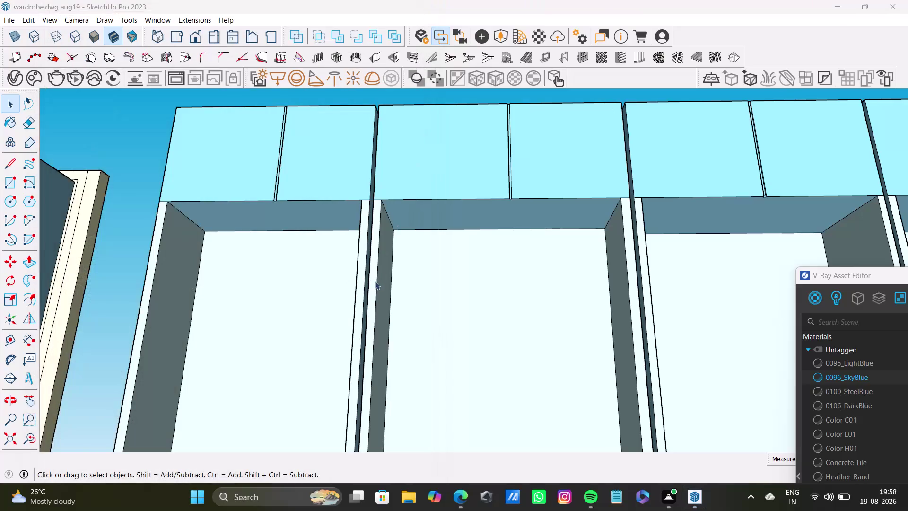
With Tape Measure, pull a horizontal guide from the compartment's top edge to just below the loft shutters.
scroll(down, 3)
middle_drag(324, 303, 365, 334)
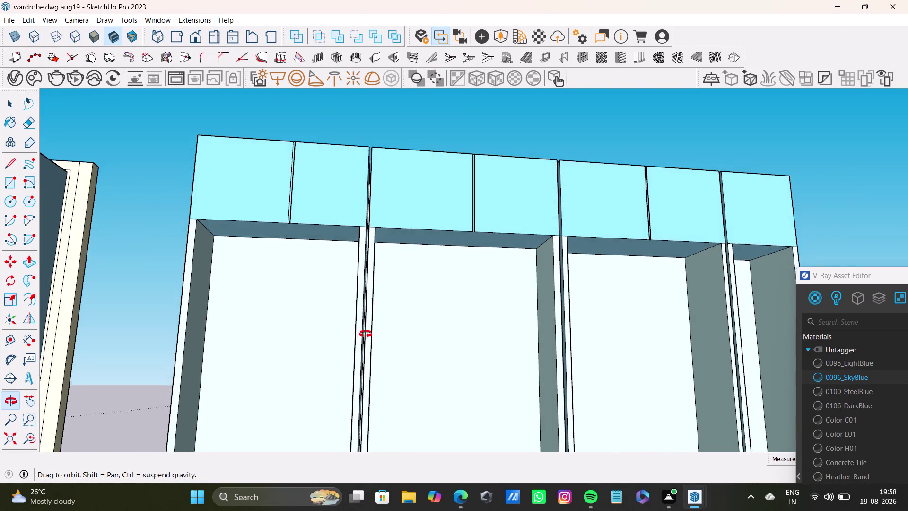
middle_drag(366, 334, 348, 324)
click(7, 334)
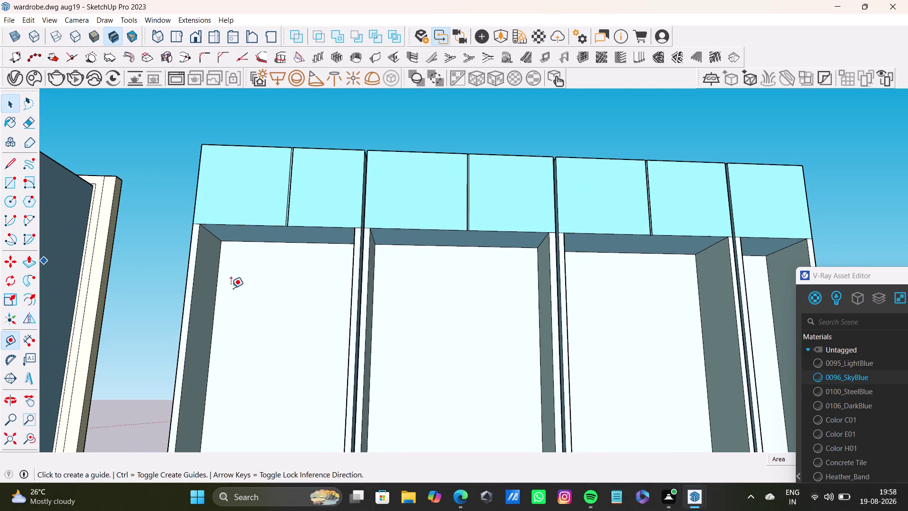
scroll(up, 3)
click(282, 240)
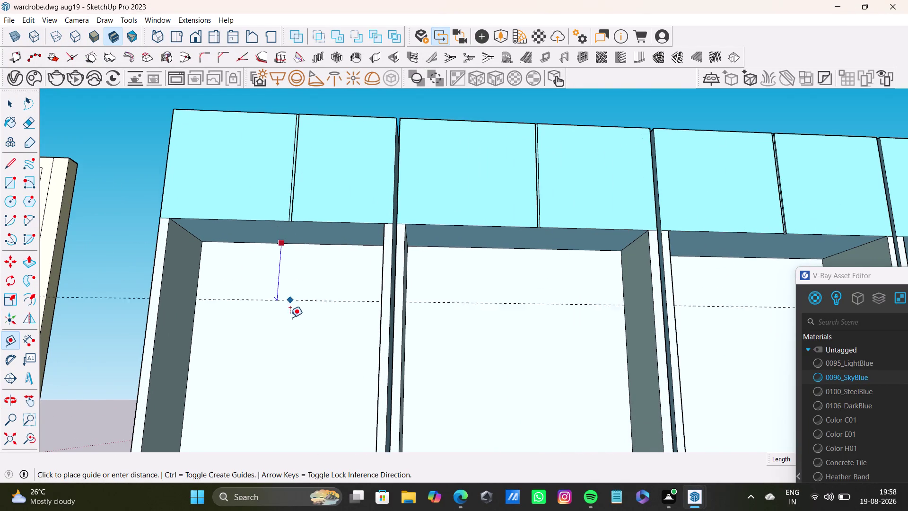
scroll(down, 3)
middle_drag(300, 344, 245, 404)
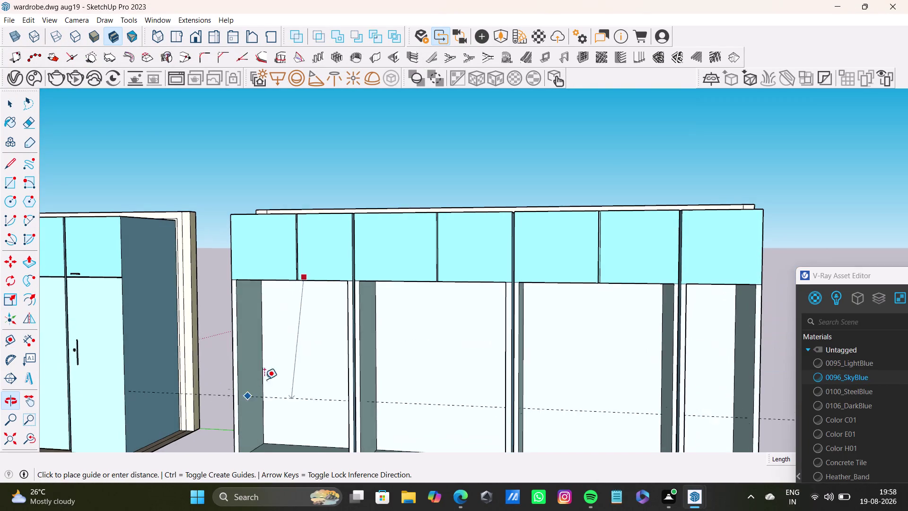
scroll(up, 3)
middle_drag(317, 328, 271, 336)
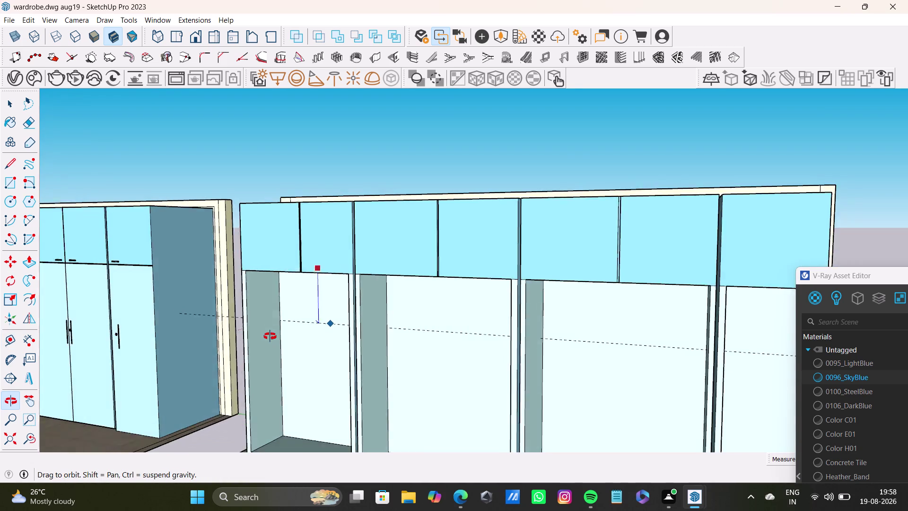
middle_drag(270, 337, 293, 333)
click(324, 321)
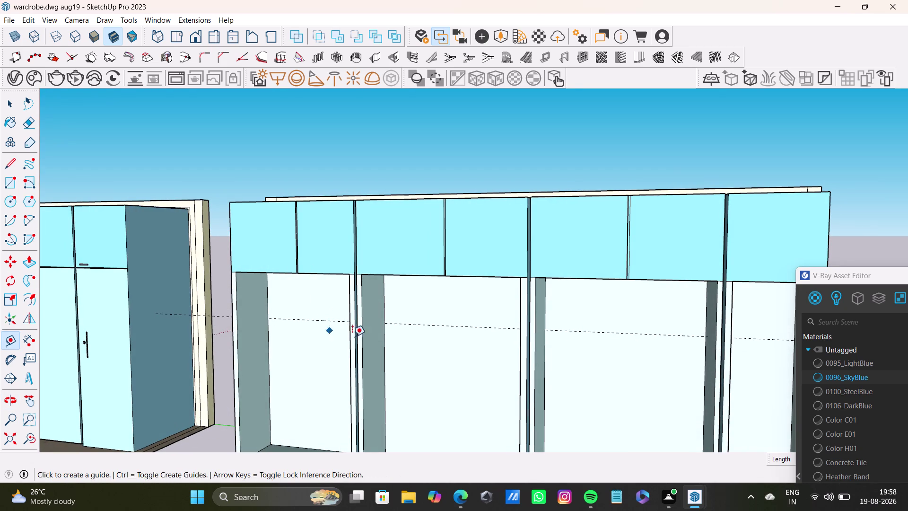